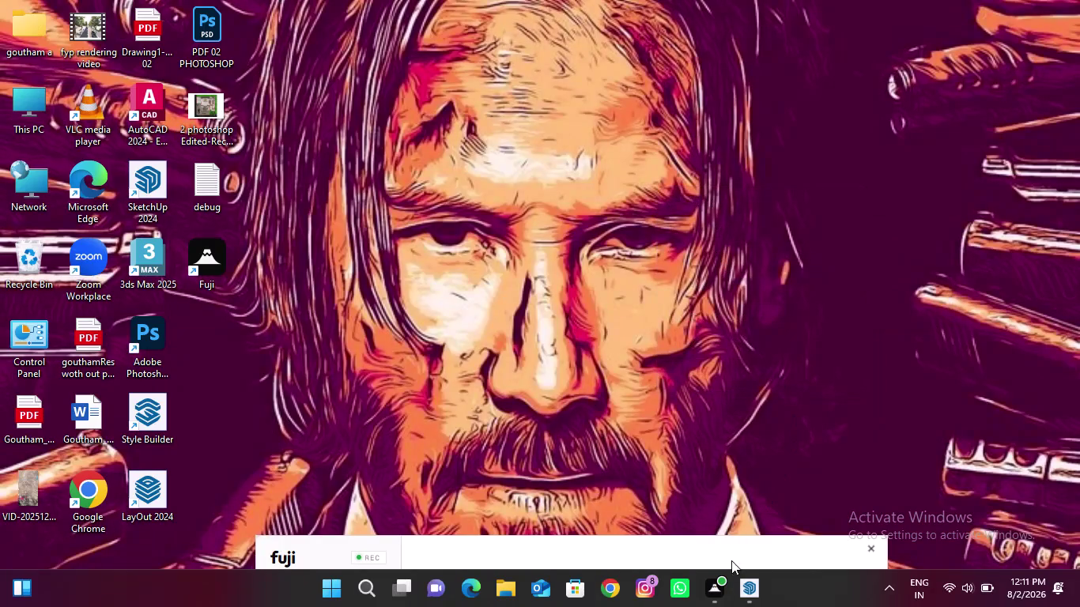
Restore the villa elevation window from the taskbar and cancel any active command with repeated Escape.
click(744, 594)
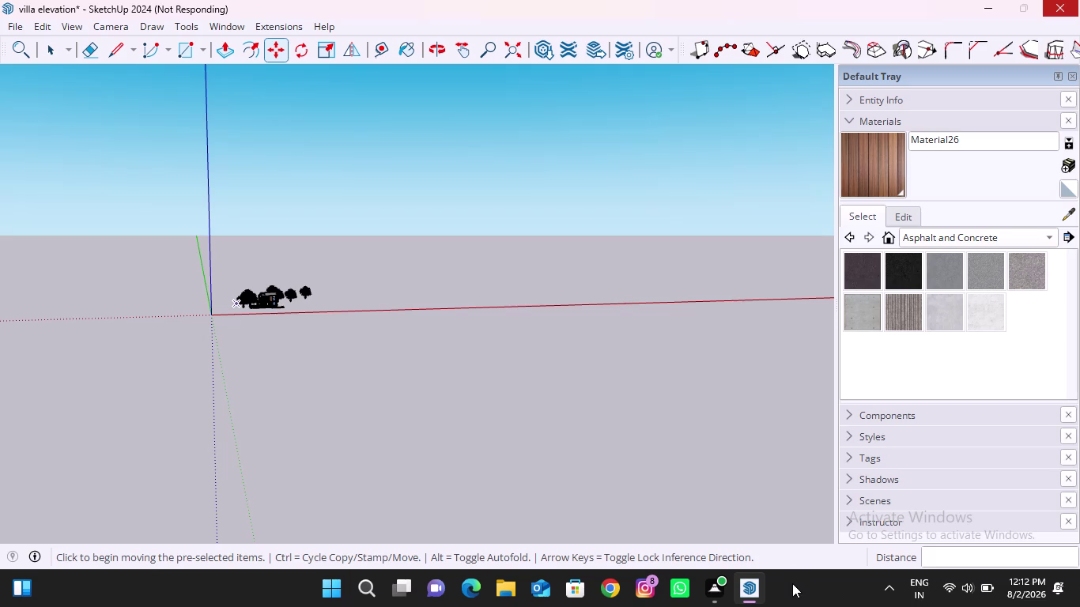
click(794, 585)
key(Escape)
key(Escape)
key(Escape)
key(Escape)
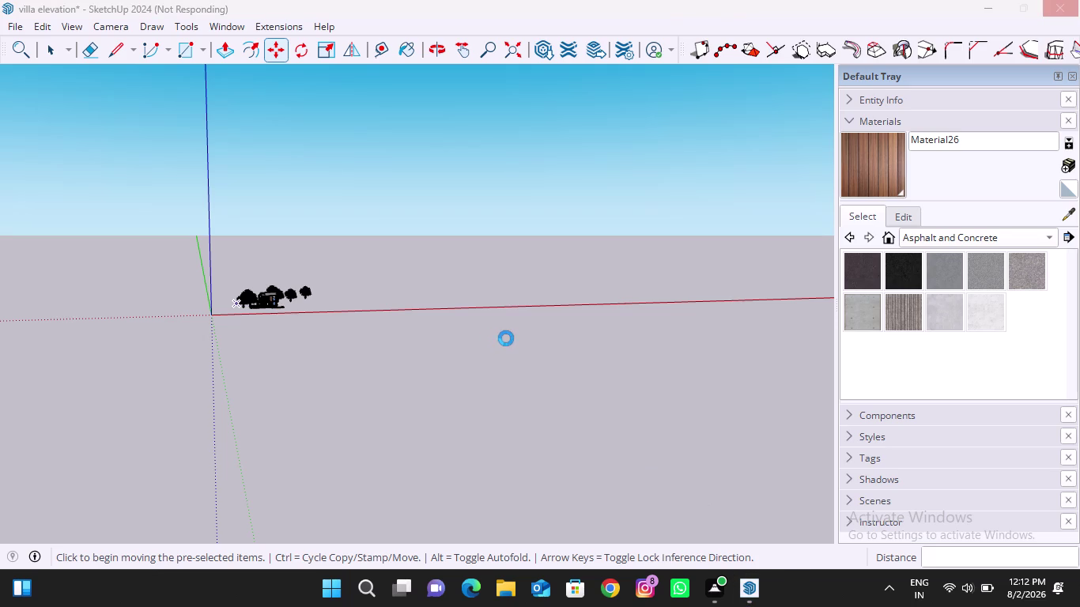
key(Escape)
key(Escape)
key(Escape)
key(Escape)
click(220, 24)
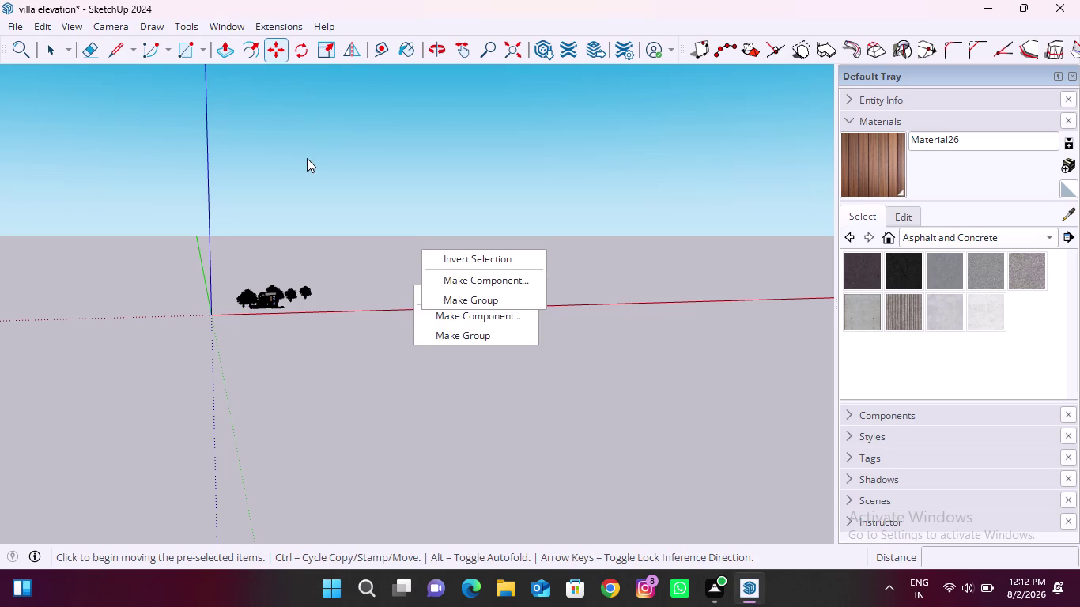
key(Escape)
key(Escape)
key(Escape)
key(Escape)
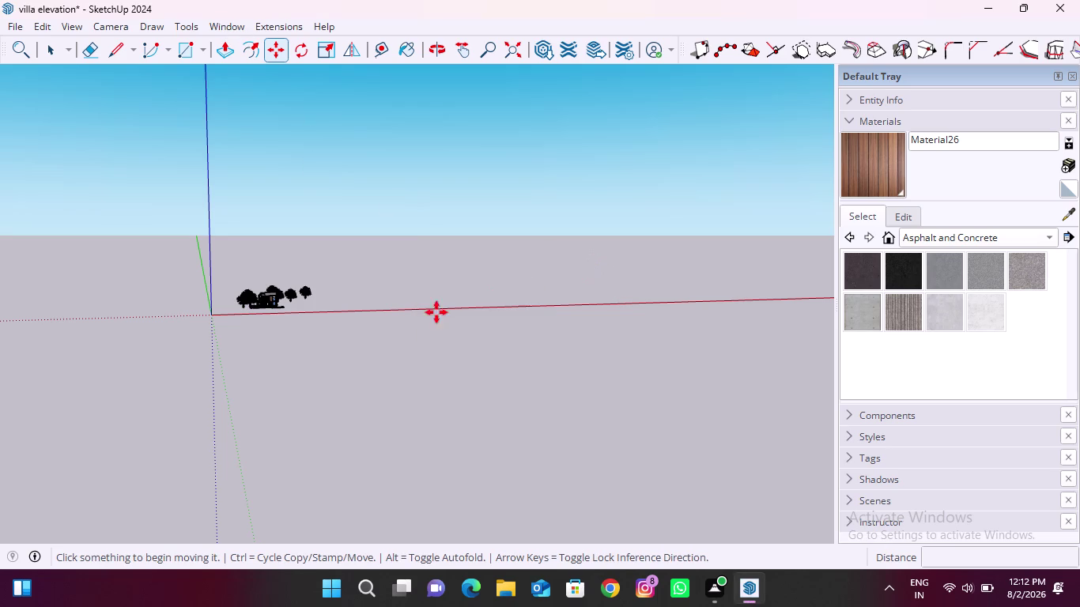
key(Escape)
key(Escape)
key(space)
scroll(up, 3)
scroll(up, 3)
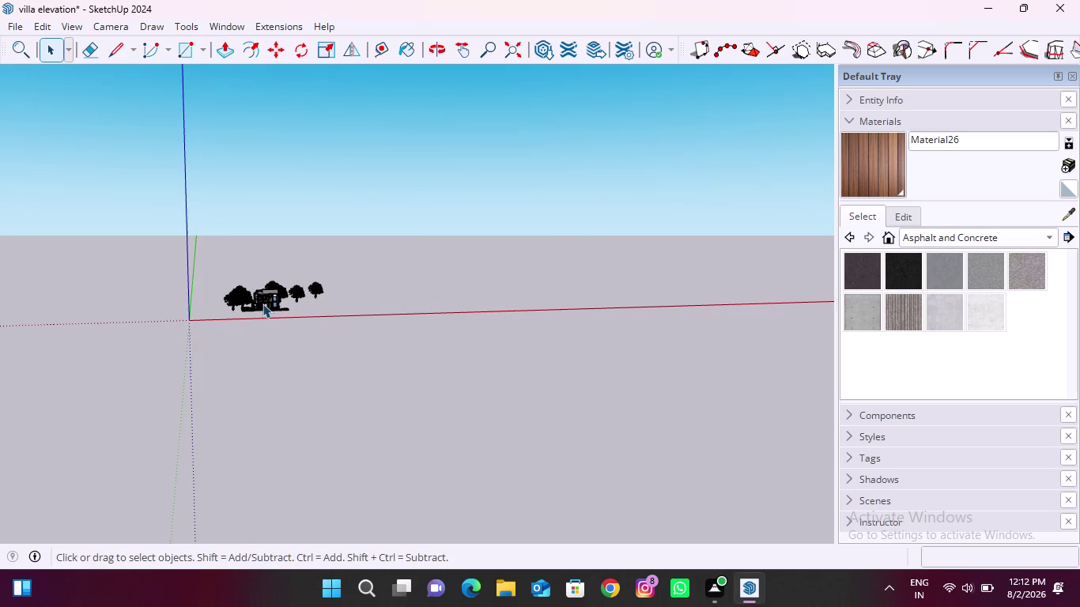
scroll(up, 3)
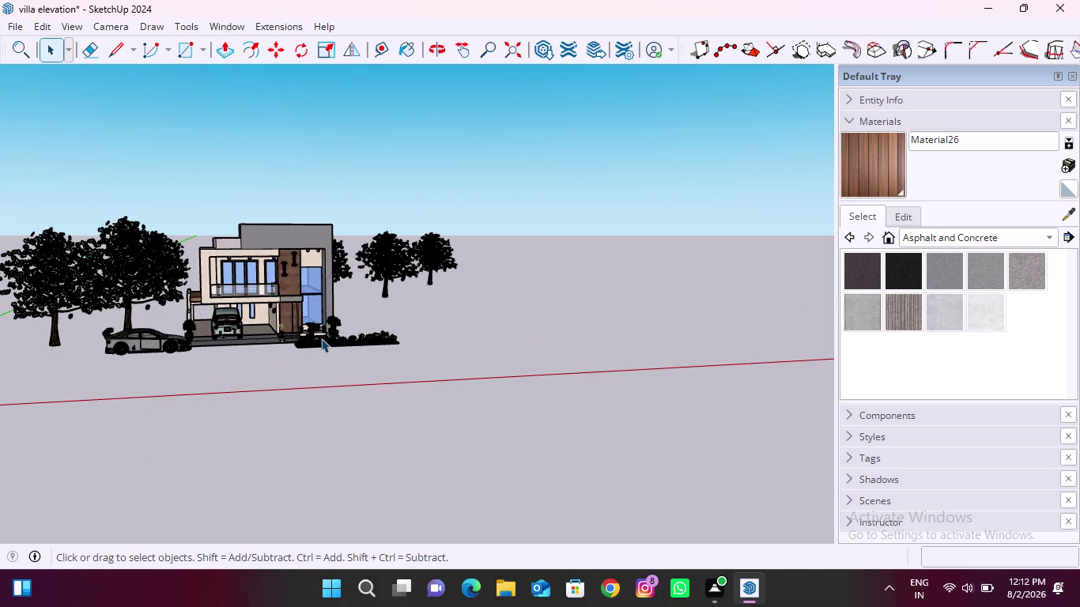
middle_drag(321, 338, 279, 416)
scroll(down, 3)
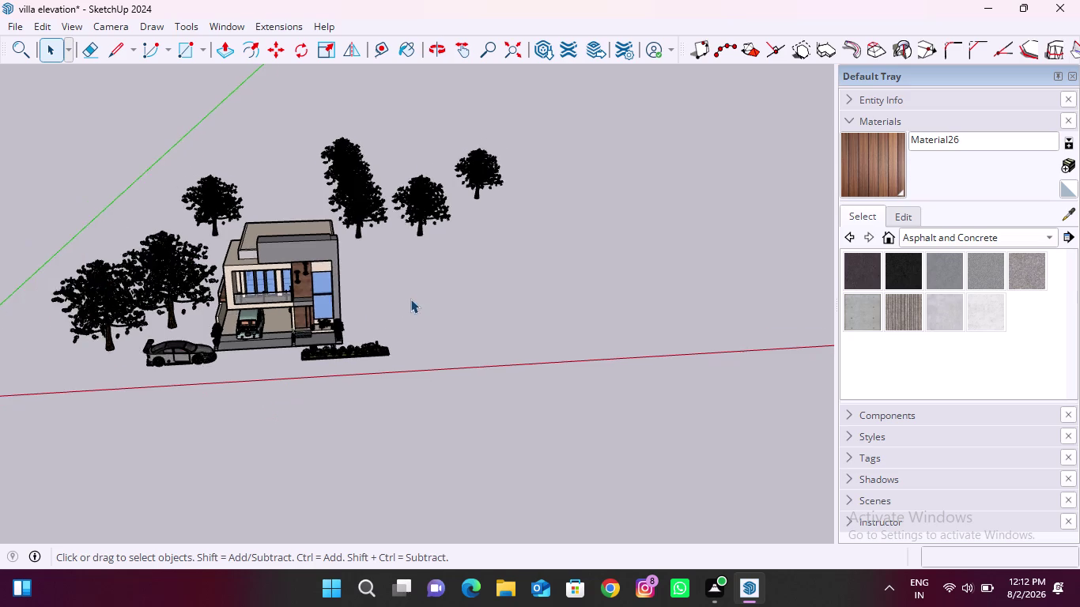
scroll(down, 3)
scroll(up, 3)
scroll(up, 3)
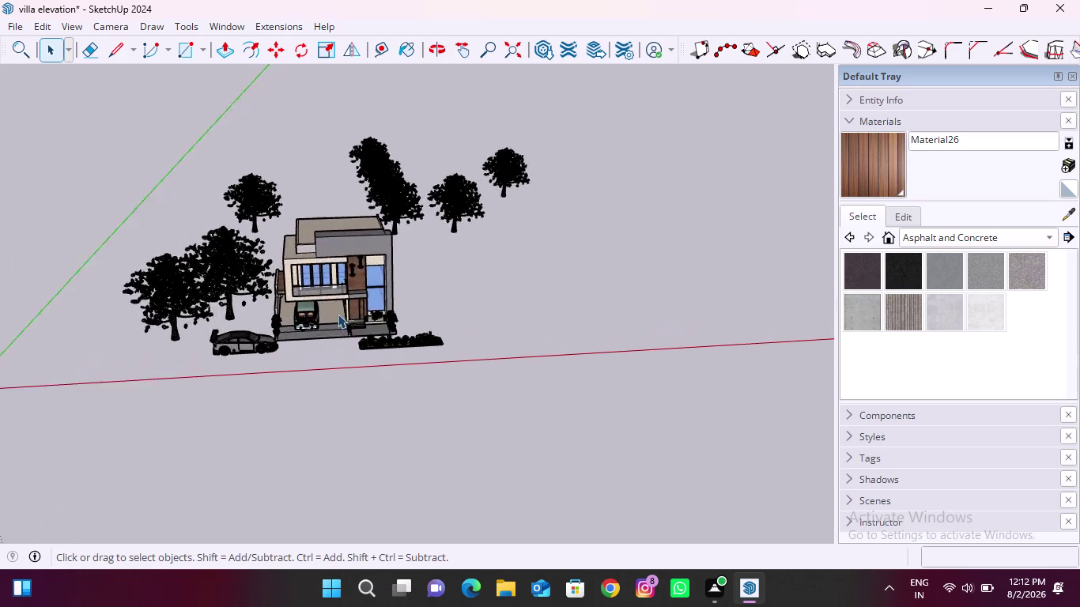
scroll(up, 3)
scroll(up, 3)
scroll(up, 3)
middle_drag(305, 344, 320, 315)
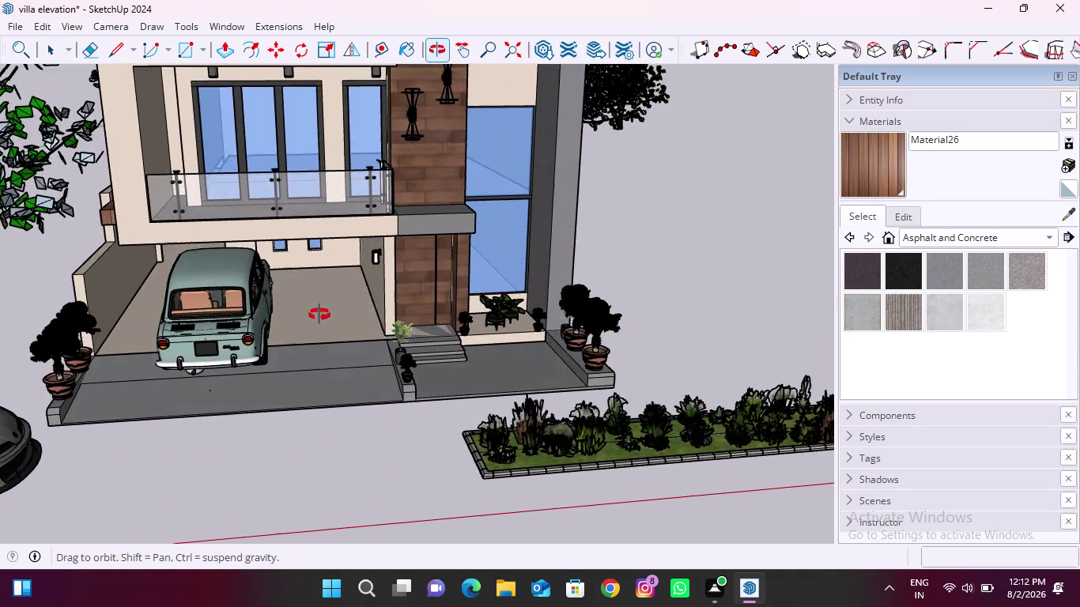
middle_drag(320, 315, 349, 280)
key(ctrl+z)
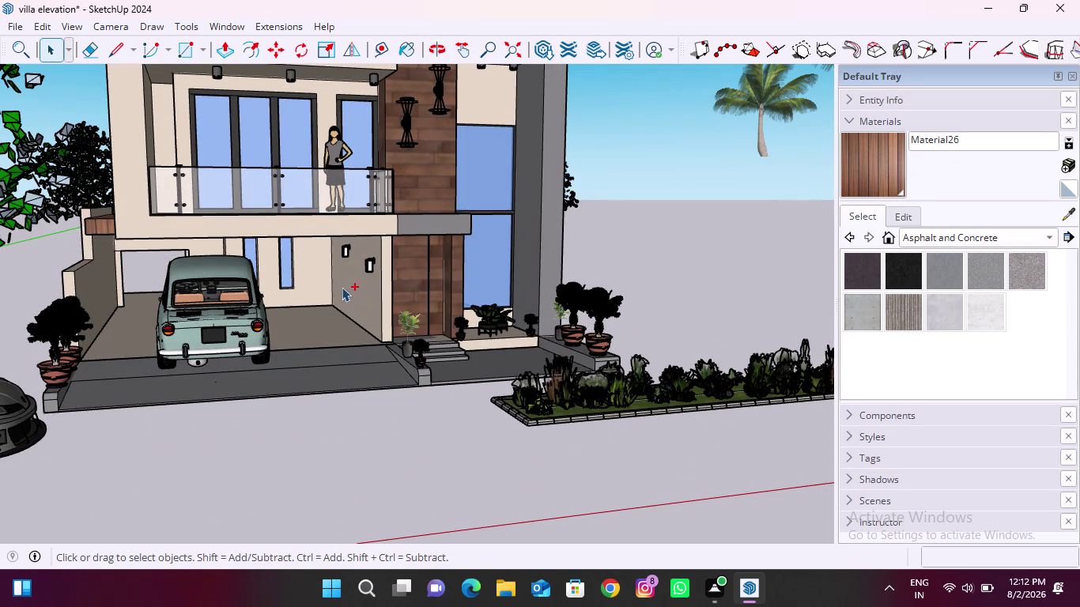
scroll(down, 3)
scroll(down, 3)
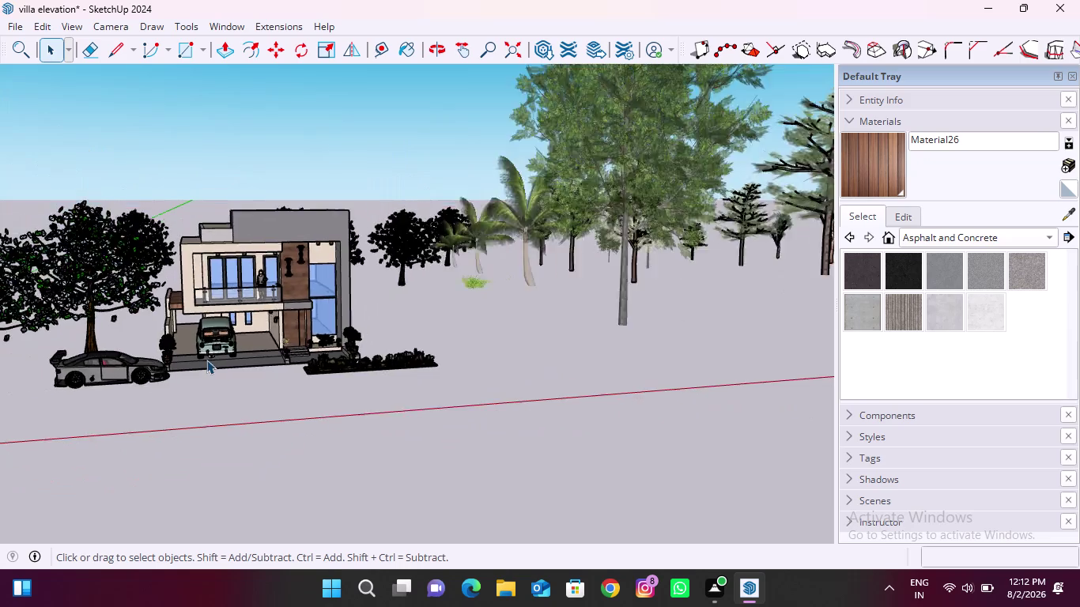
scroll(down, 3)
click(425, 260)
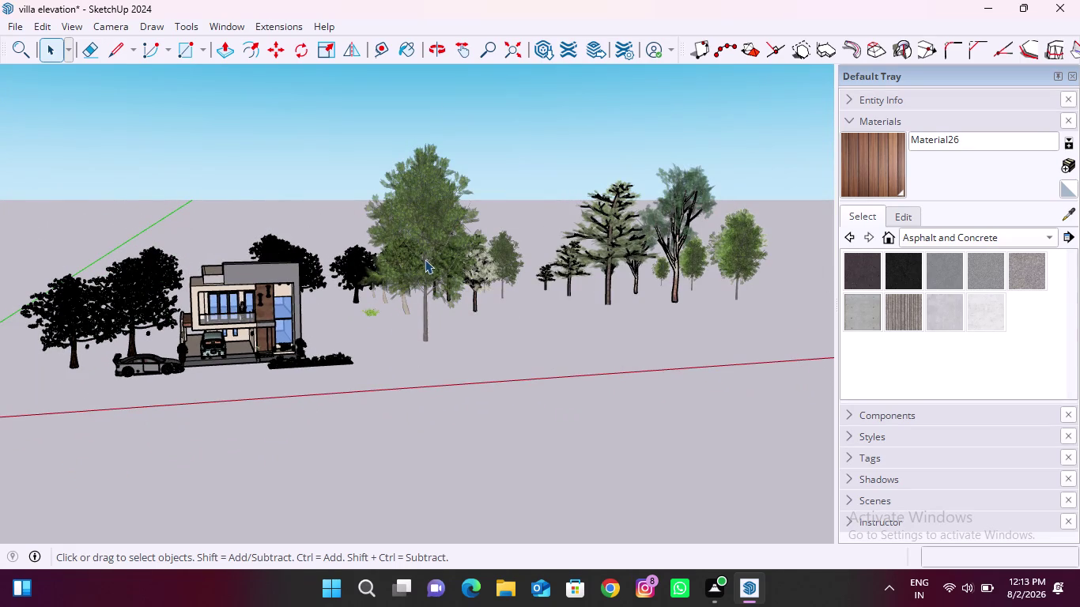
click(425, 260)
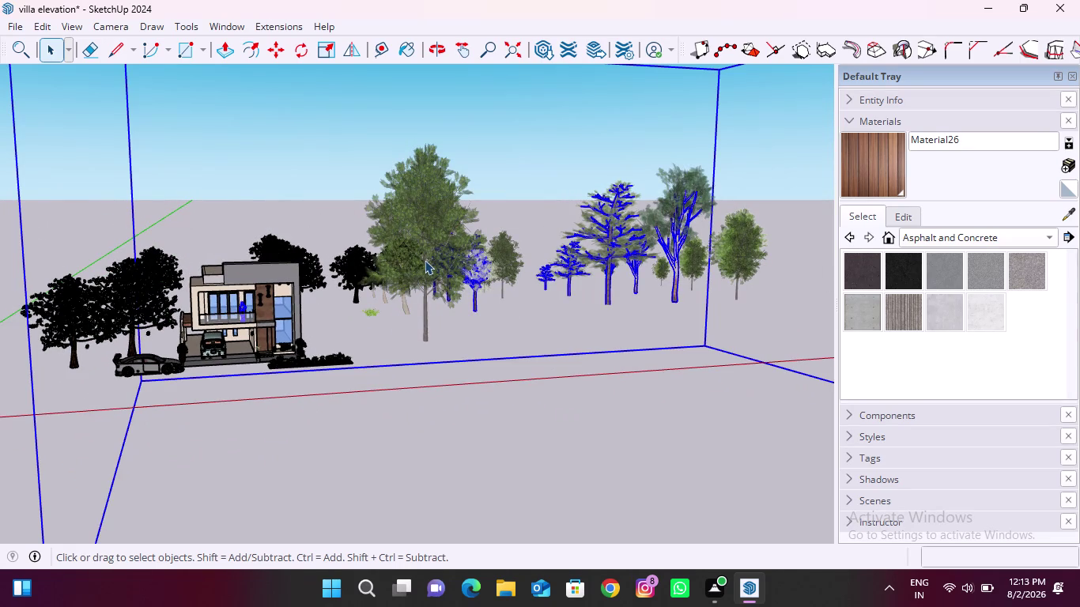
click(439, 390)
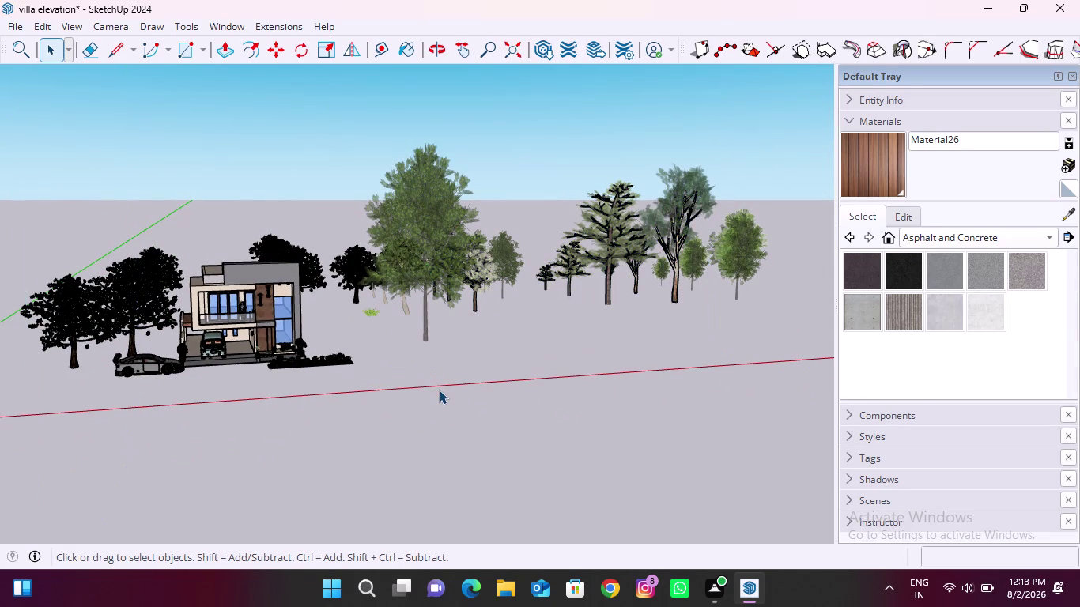
middle_drag(352, 373, 301, 414)
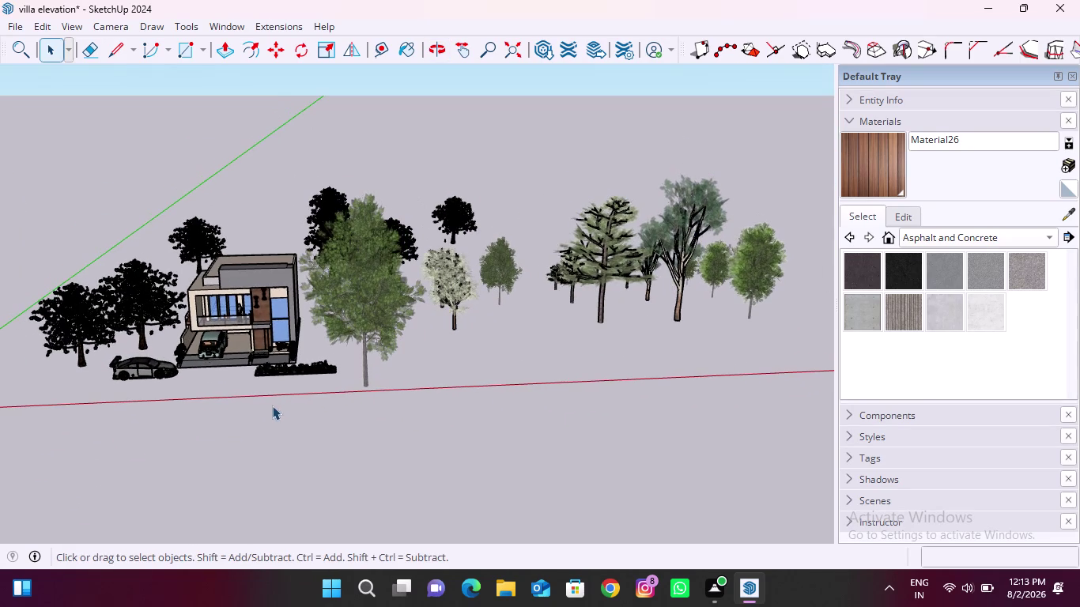
scroll(up, 3)
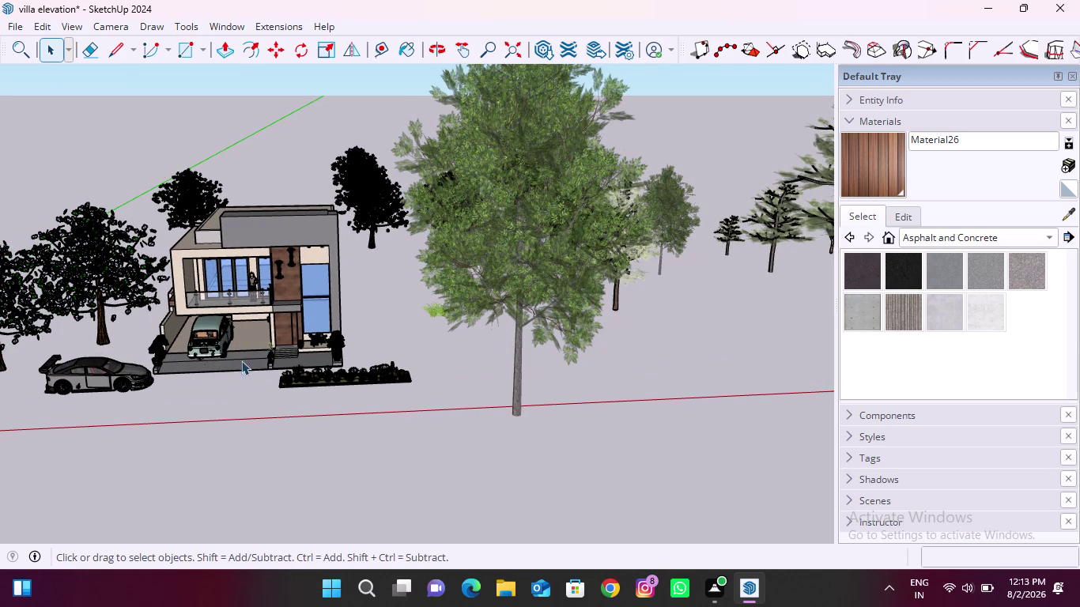
middle_drag(242, 380, 257, 361)
scroll(up, 3)
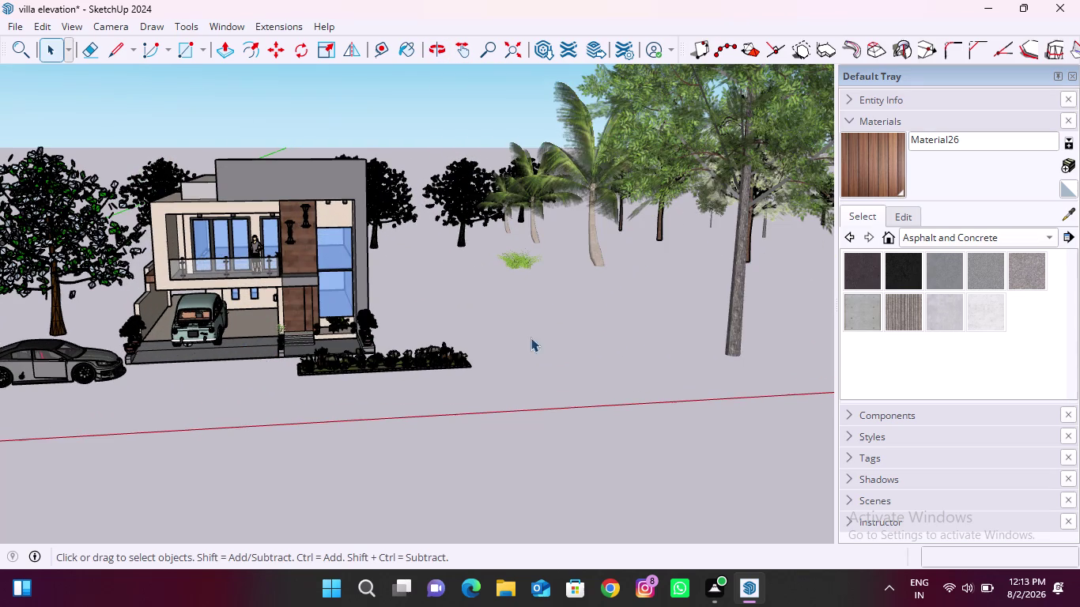
scroll(down, 3)
middle_drag(423, 379, 395, 370)
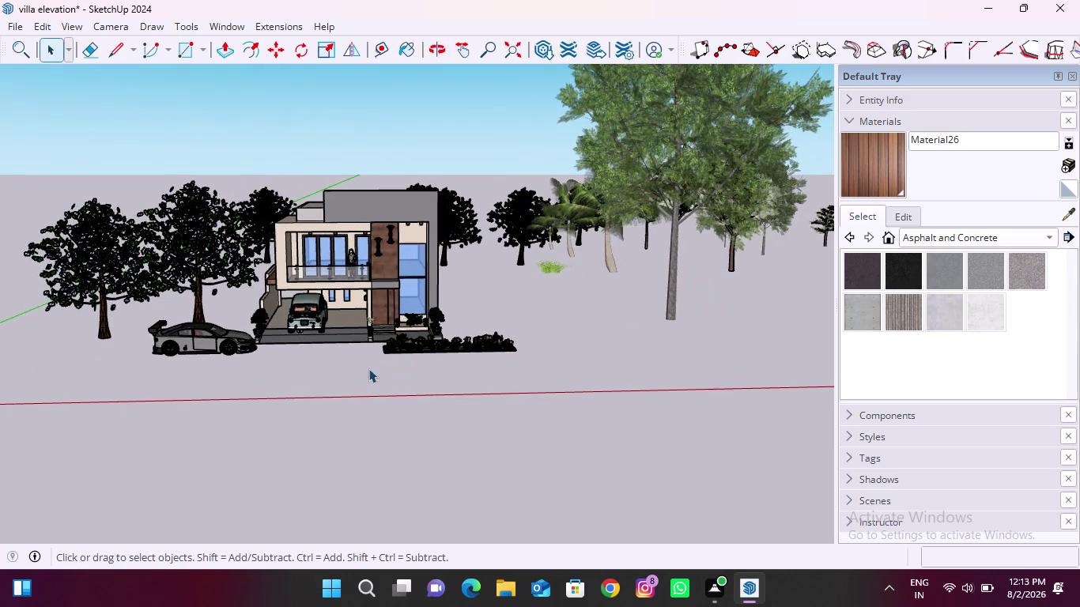
scroll(up, 3)
scroll(down, 3)
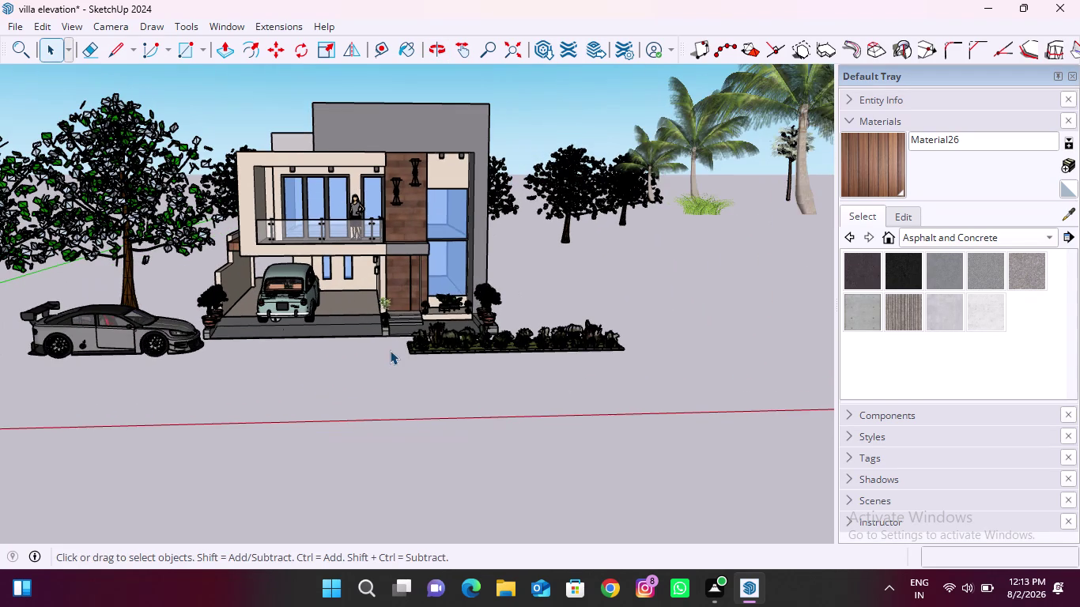
scroll(up, 3)
scroll(down, 3)
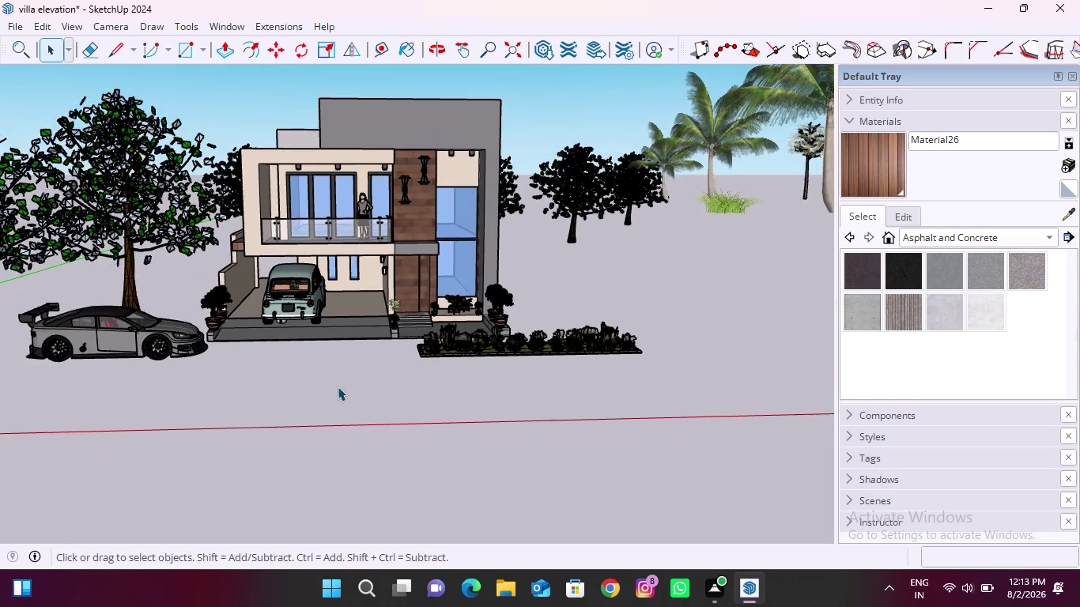
middle_drag(347, 411, 329, 398)
scroll(up, 3)
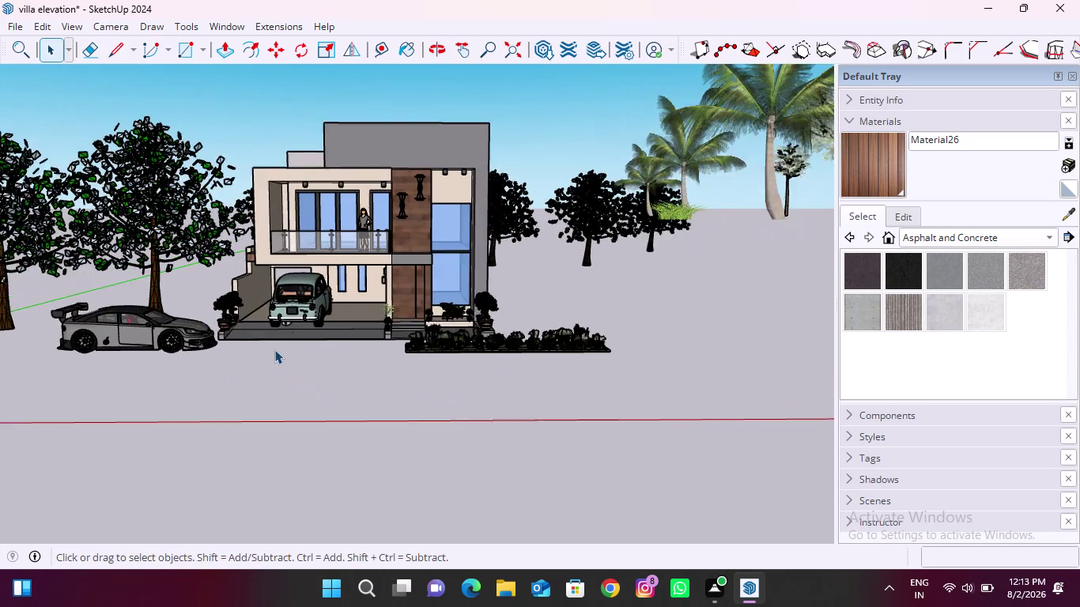
scroll(up, 3)
scroll(down, 3)
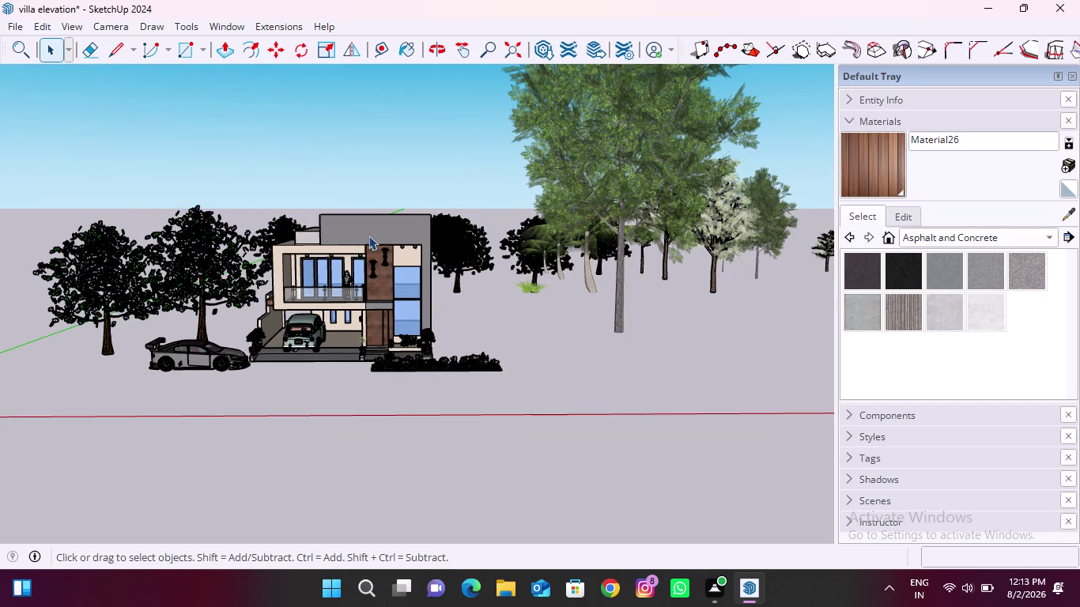
scroll(up, 3)
scroll(up, 3)
scroll(up, 3)
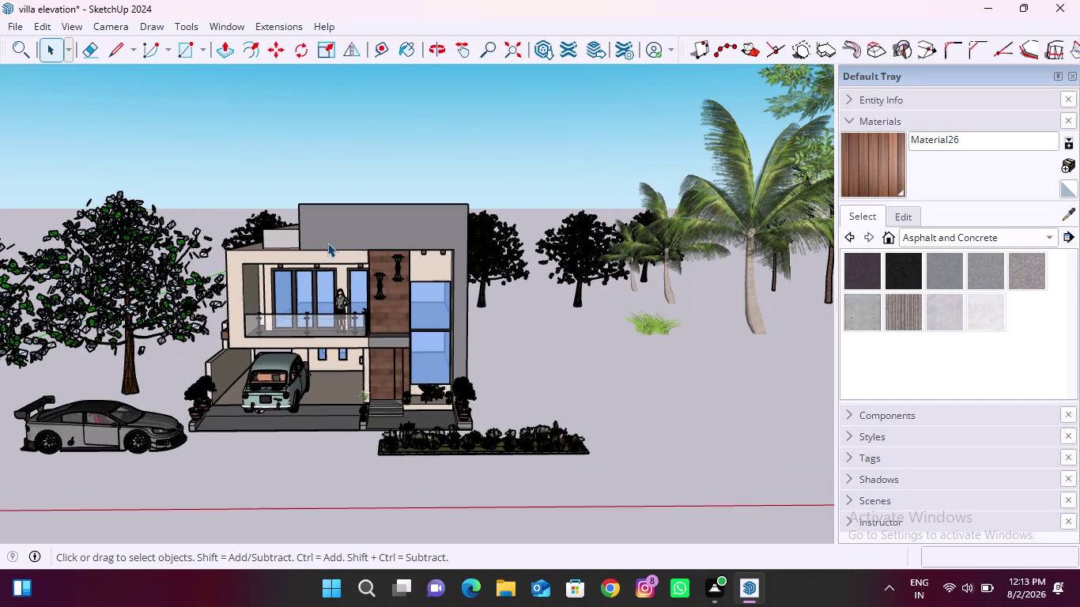
scroll(up, 3)
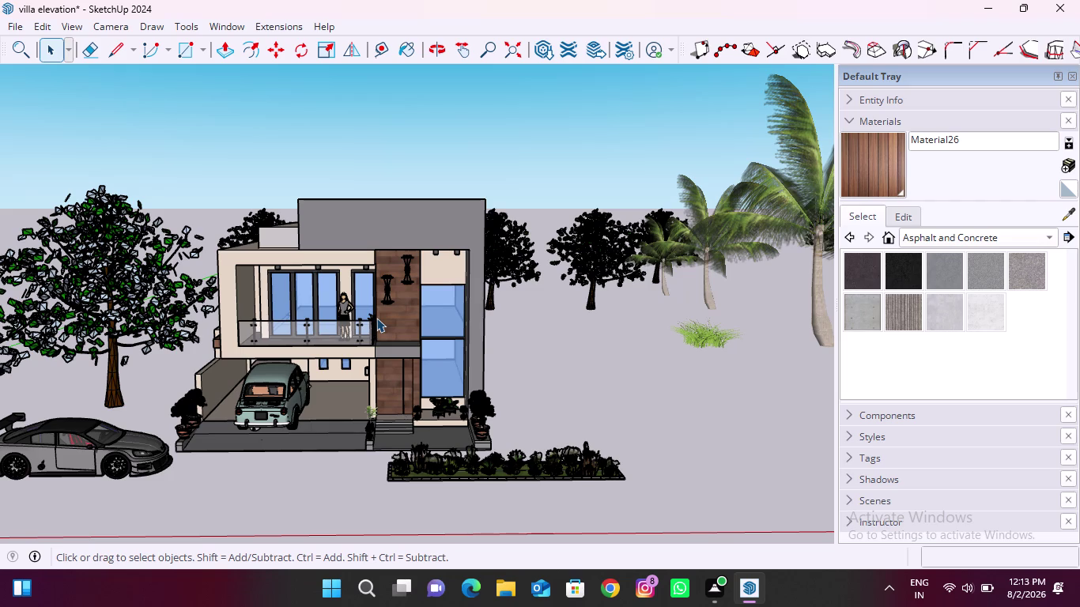
middle_drag(376, 318, 403, 318)
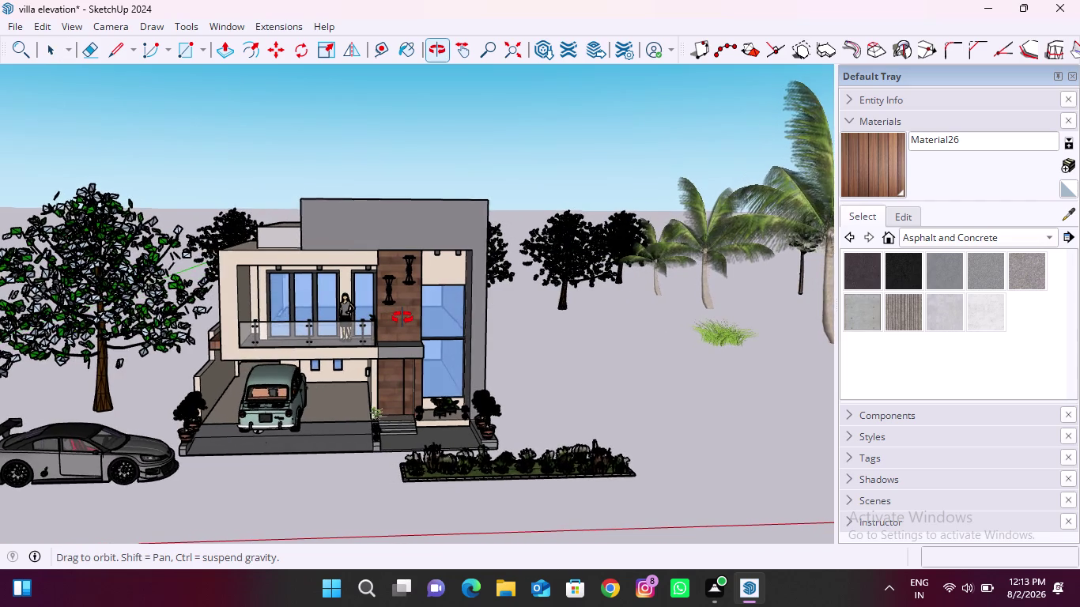
middle_drag(403, 318, 457, 312)
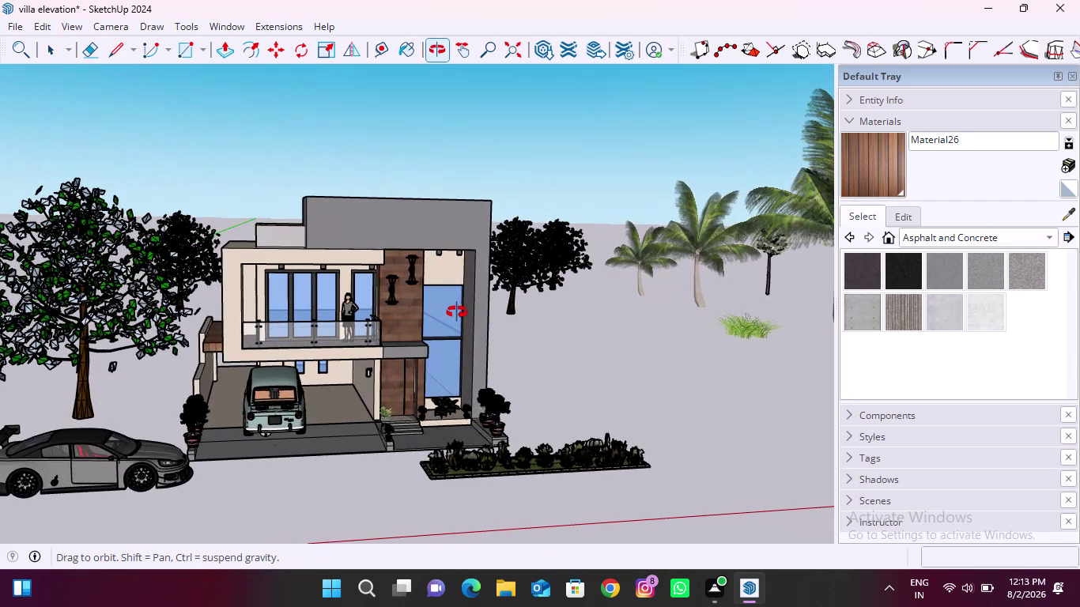
middle_drag(458, 312, 470, 308)
scroll(down, 3)
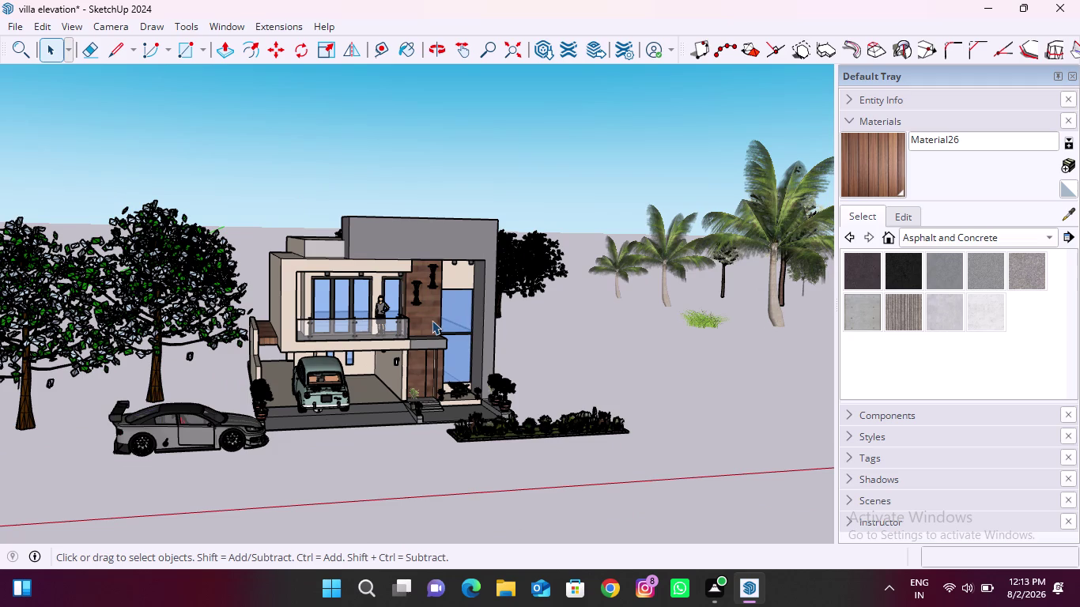
scroll(up, 3)
scroll(up, 3)
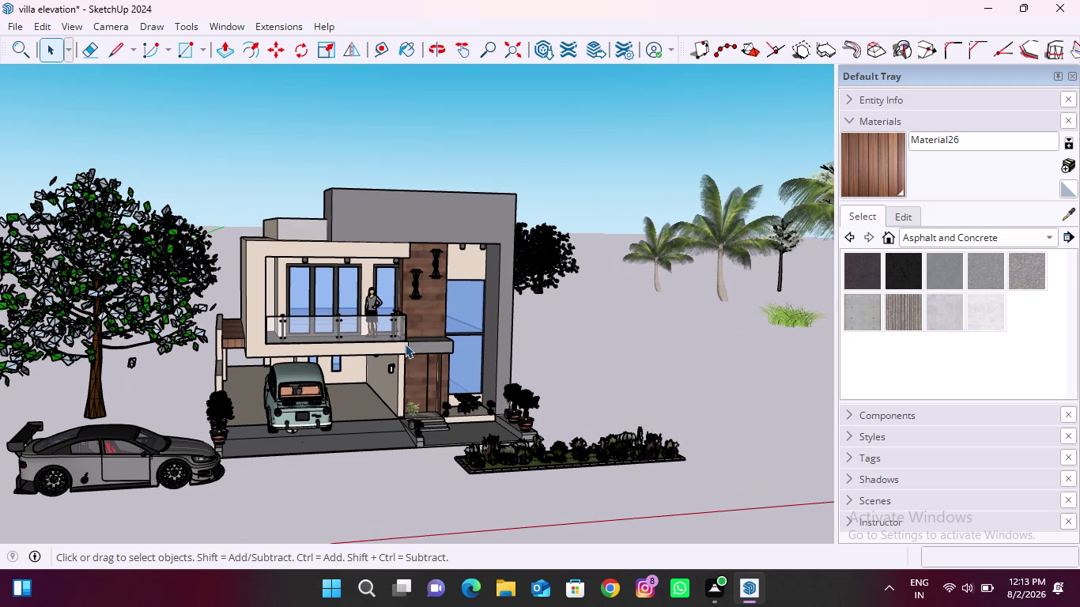
middle_click(405, 344)
scroll(up, 3)
scroll(down, 3)
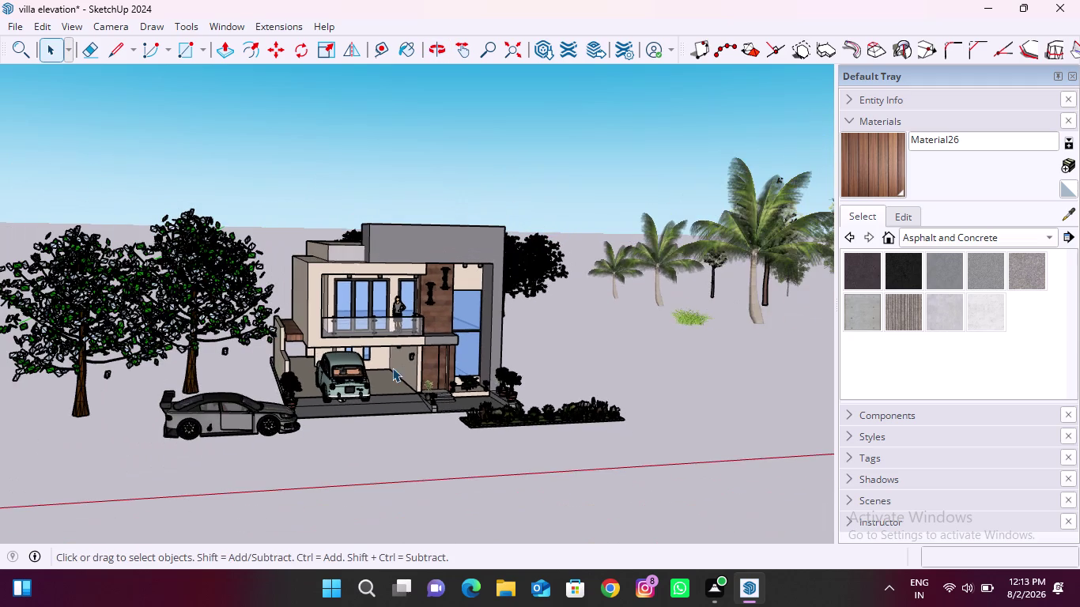
middle_drag(392, 368, 329, 366)
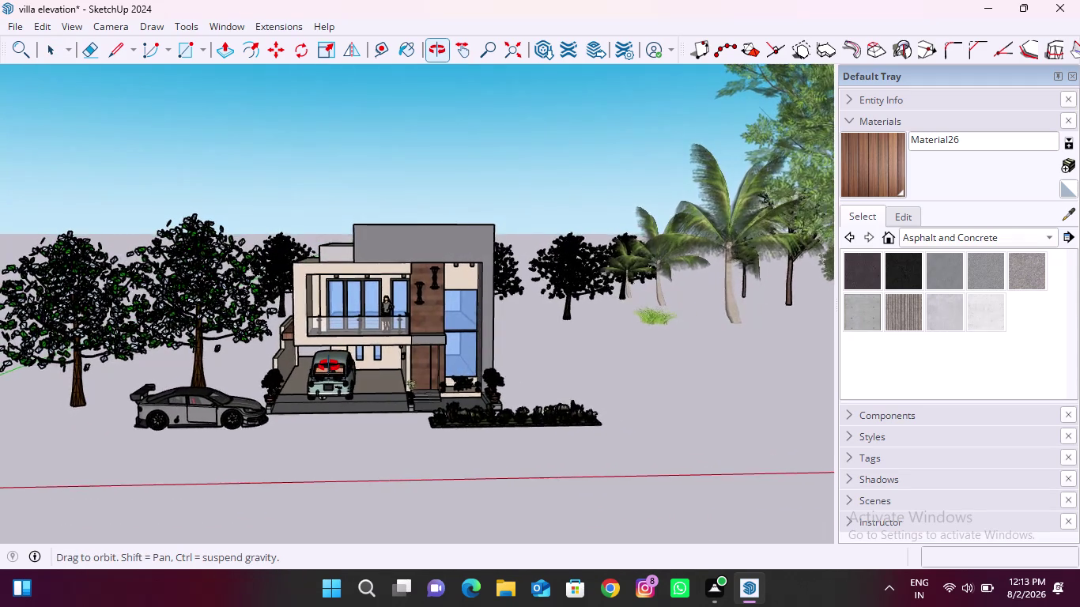
middle_drag(328, 366, 329, 358)
scroll(up, 3)
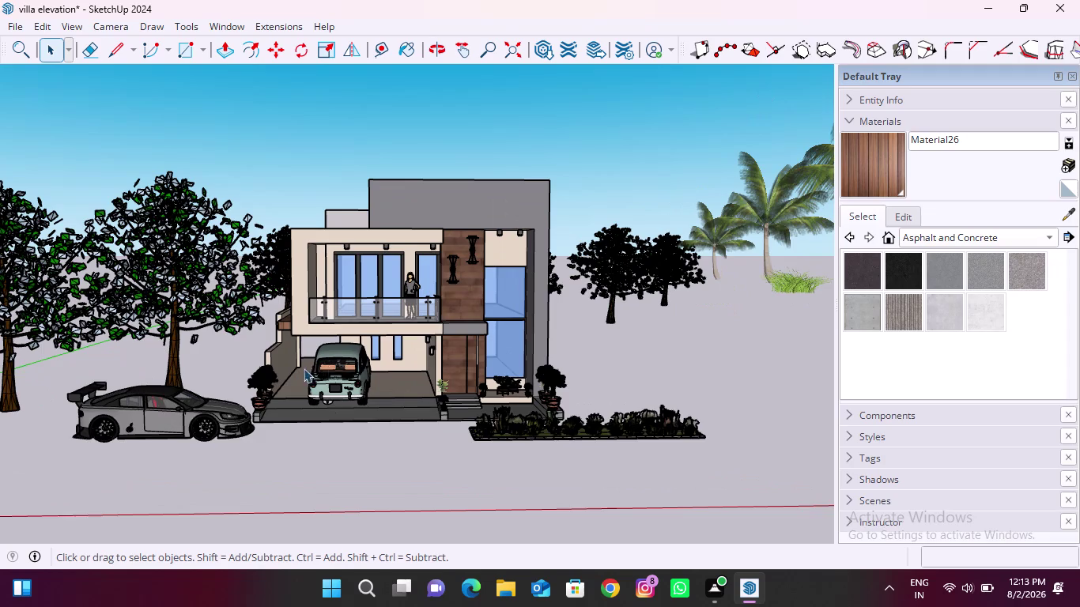
scroll(down, 3)
scroll(up, 3)
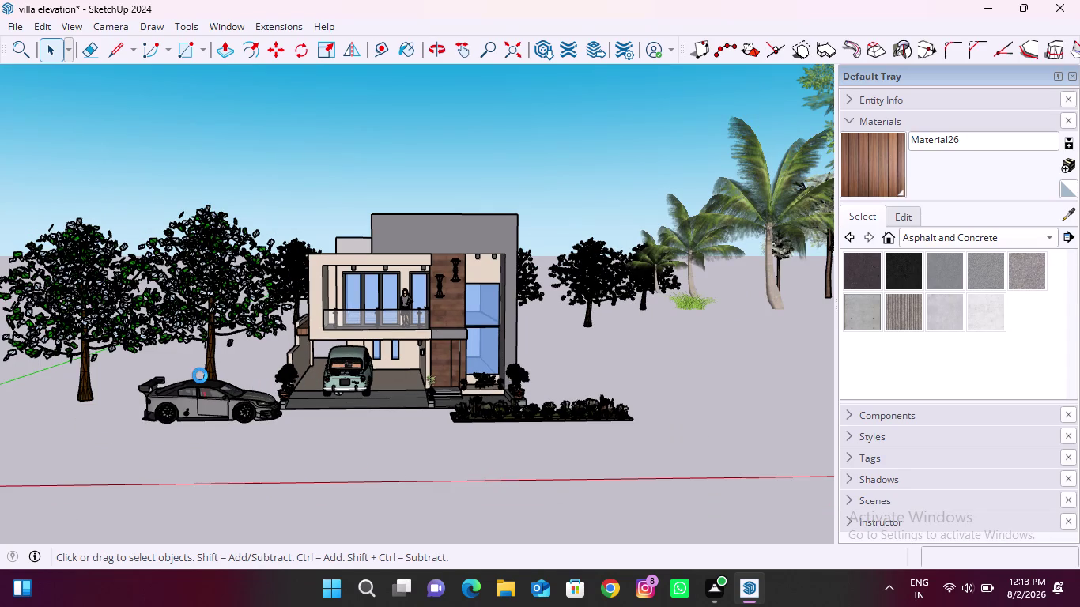
scroll(up, 3)
key(Escape)
key(Escape)
key(Escape)
key(Escape)
key(Escape)
key(Escape)
key(Escape)
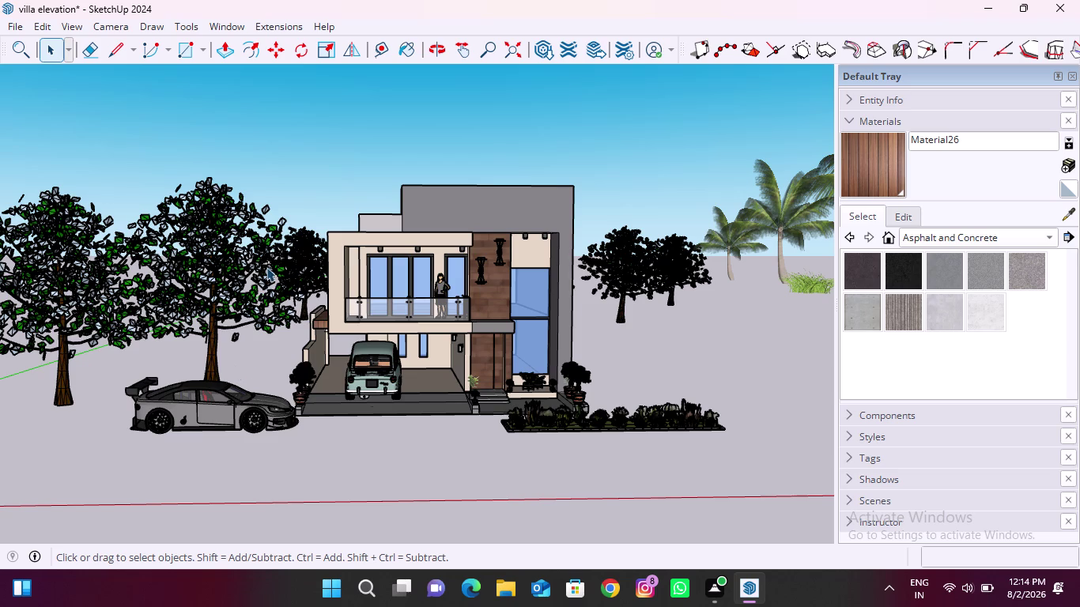
scroll(up, 3)
scroll(up, 3)
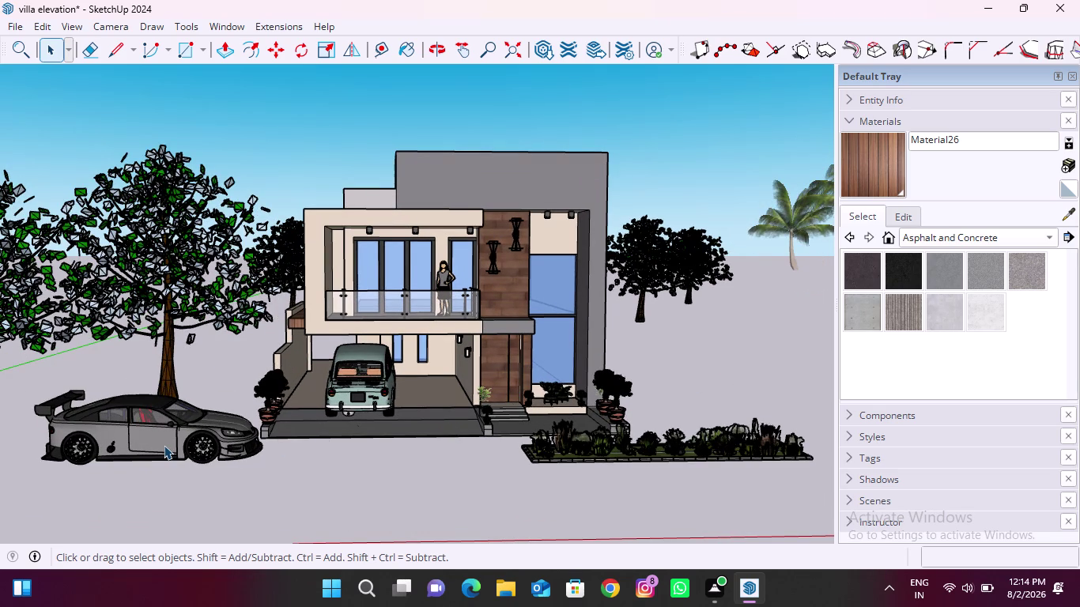
scroll(up, 3)
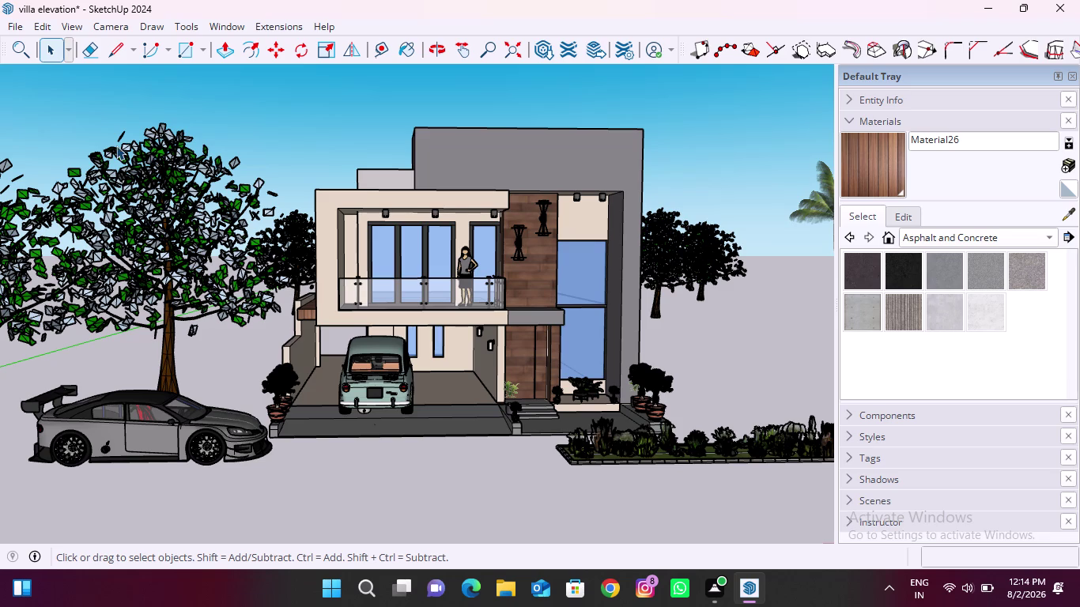
click(19, 28)
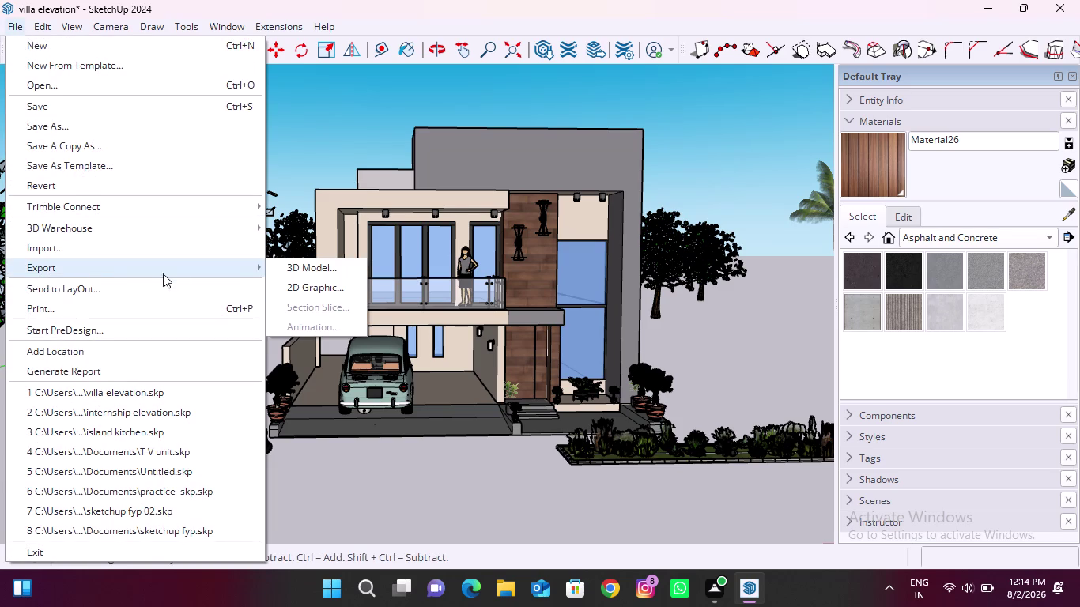
Export the villa model as a COLLADA (*.dae) file to the Desktop.
click(326, 269)
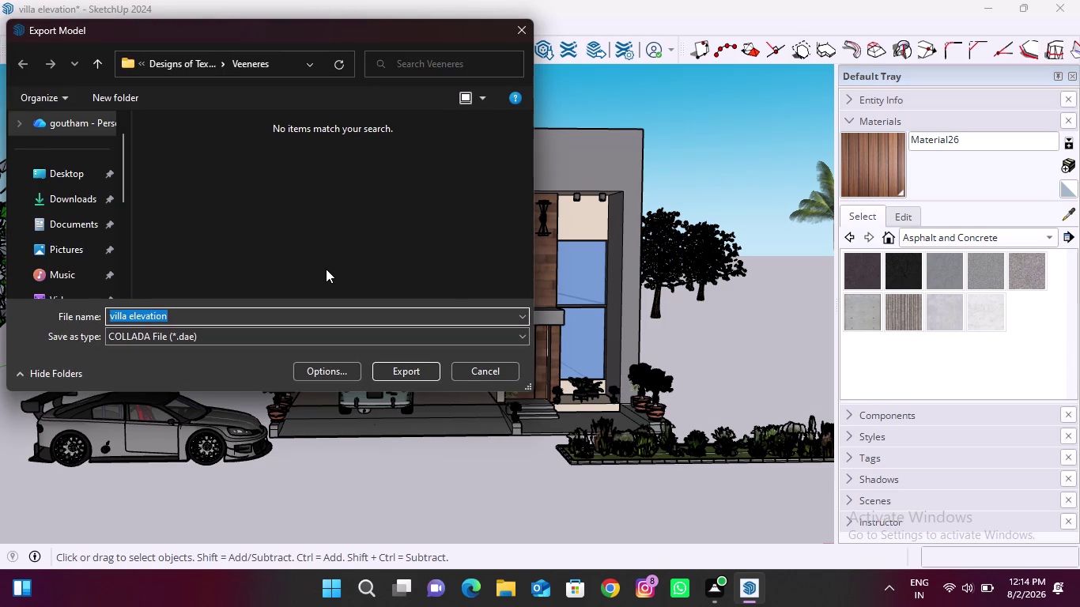
click(66, 180)
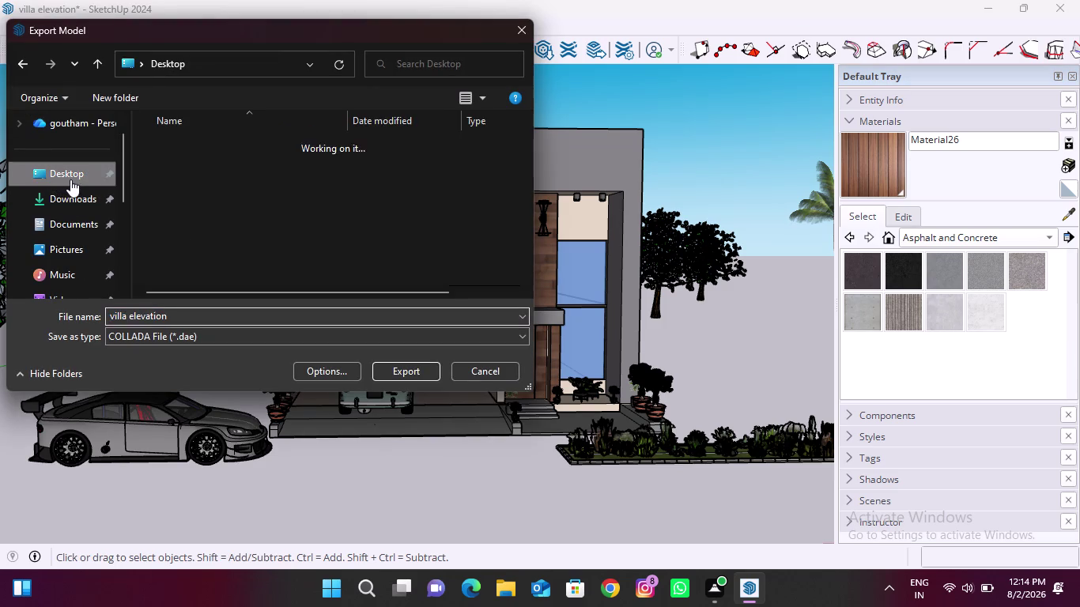
click(393, 370)
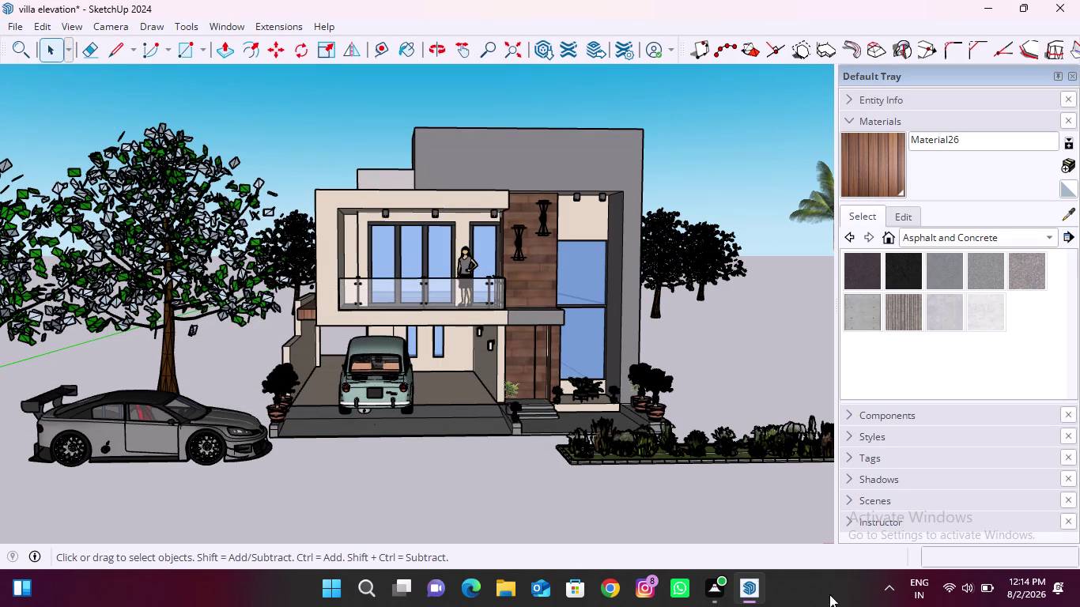
Try to bring the SketchUp window forward while the export is processing.
click(992, 12)
click(992, 10)
click(806, 588)
click(756, 588)
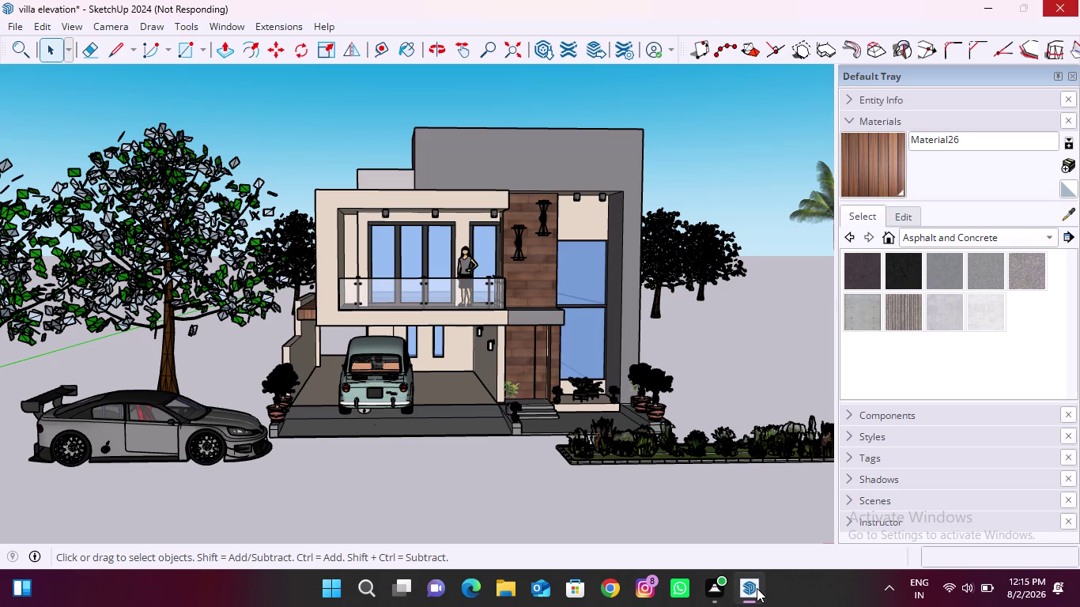